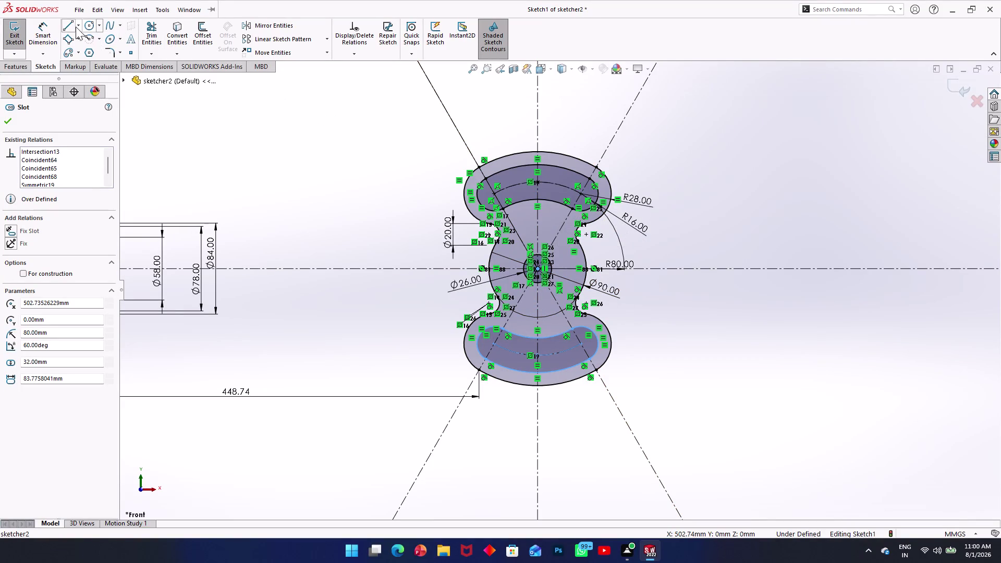
With Smart Dimension, preview a 96 mm radius from the sketch origin to the lower slot's outer arc.
click(34, 34)
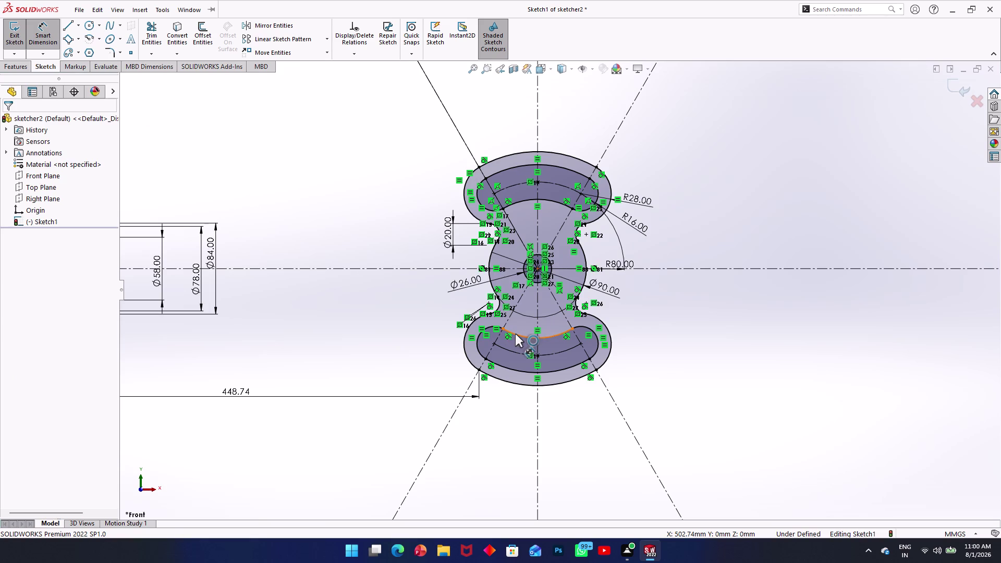
click(539, 370)
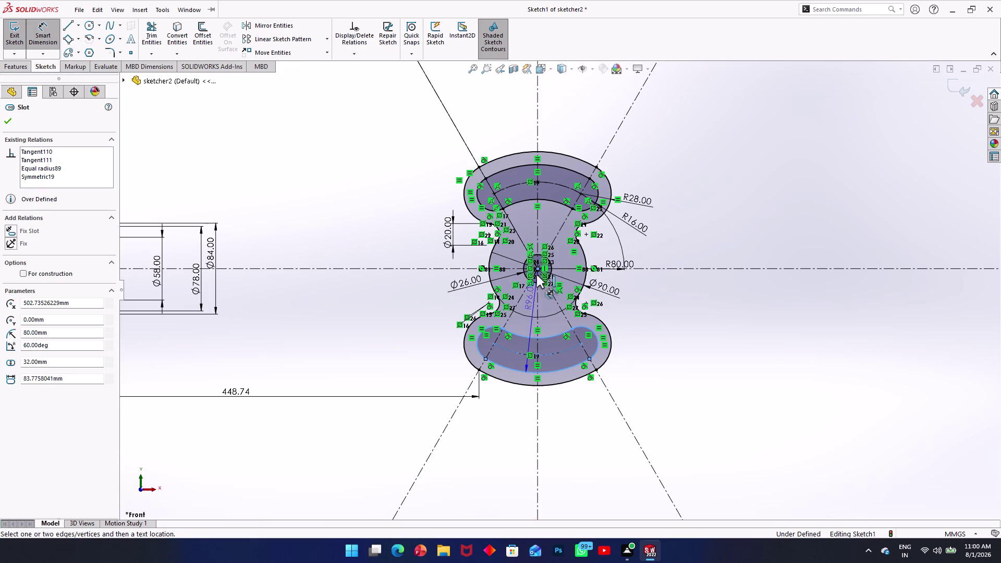
click(536, 272)
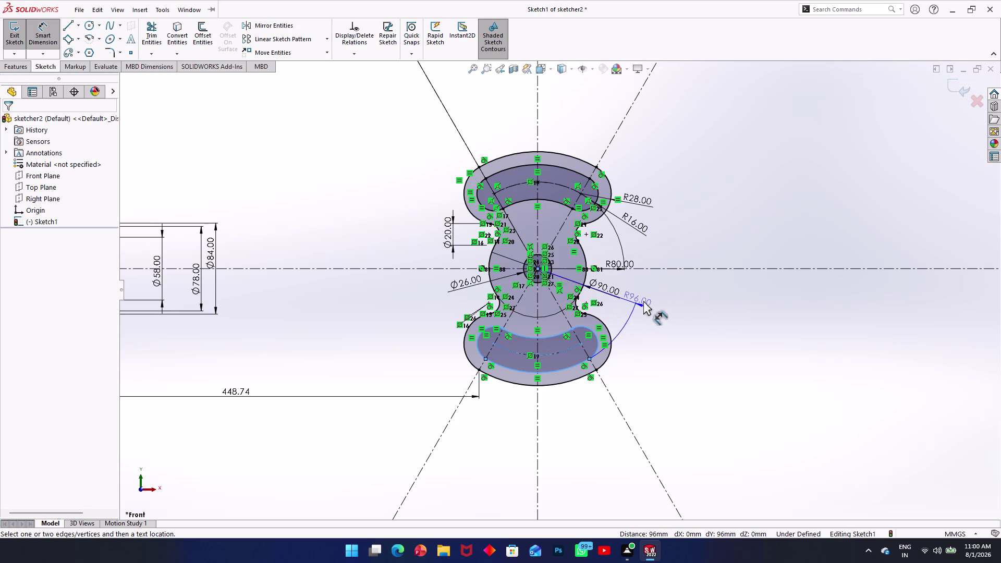
Place the R96.00 radius beside the profile as a driven reference dimension, then close its properties.
click(643, 301)
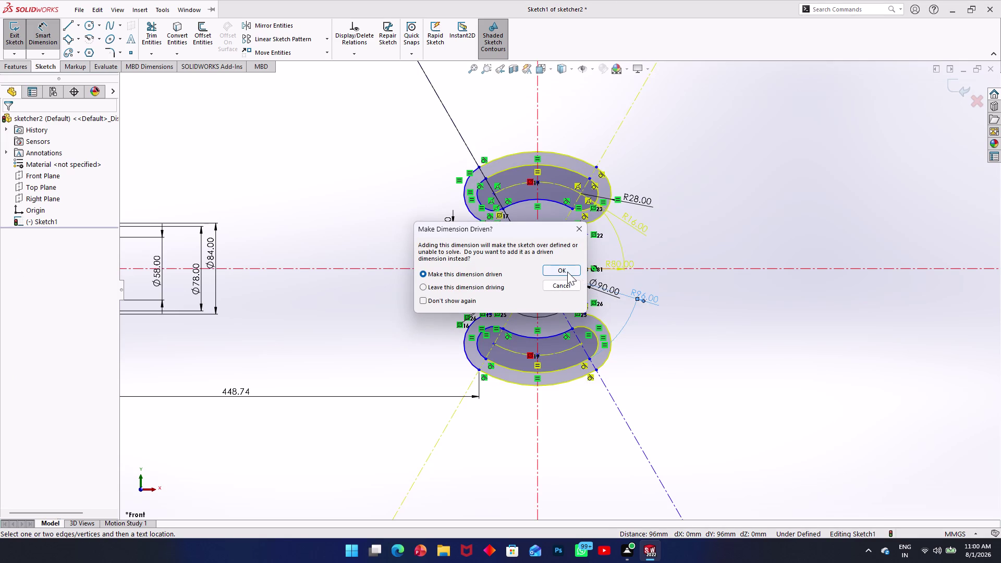
click(567, 271)
click(620, 260)
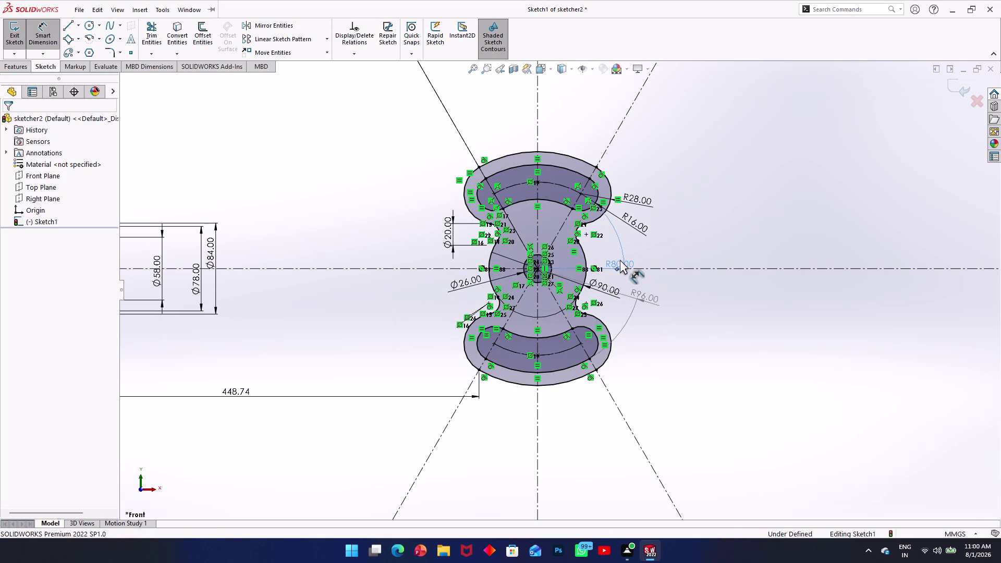
click(637, 295)
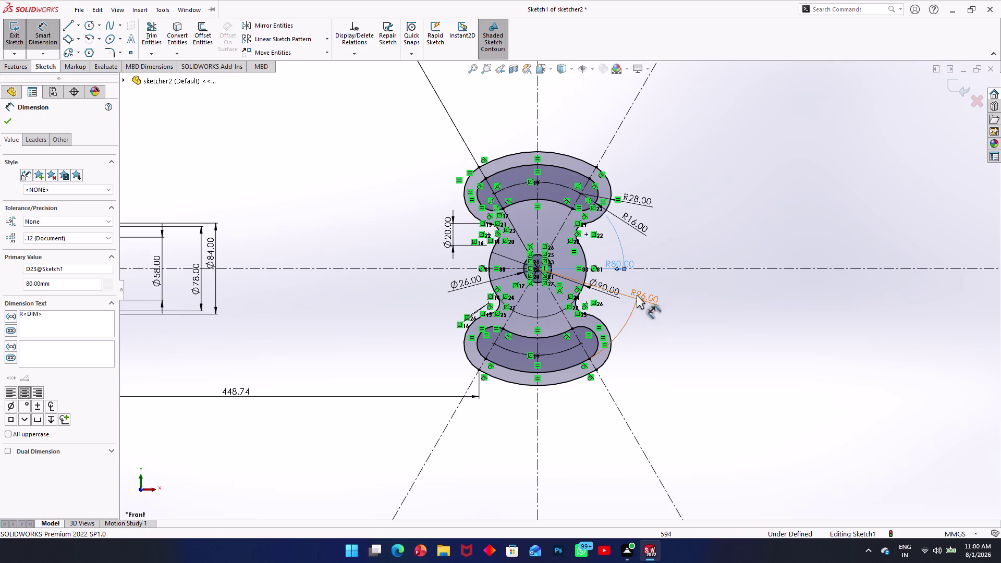
key(Delete)
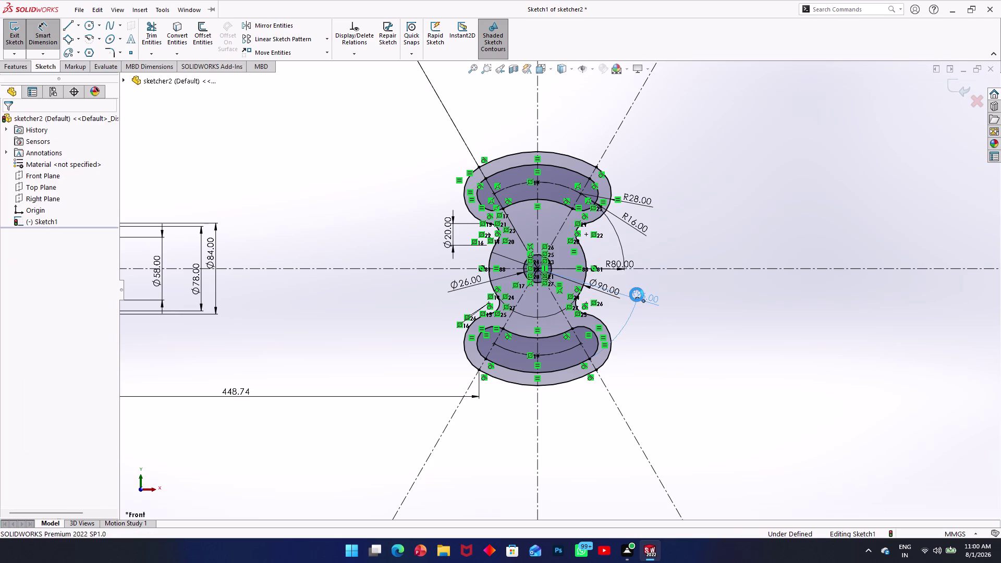